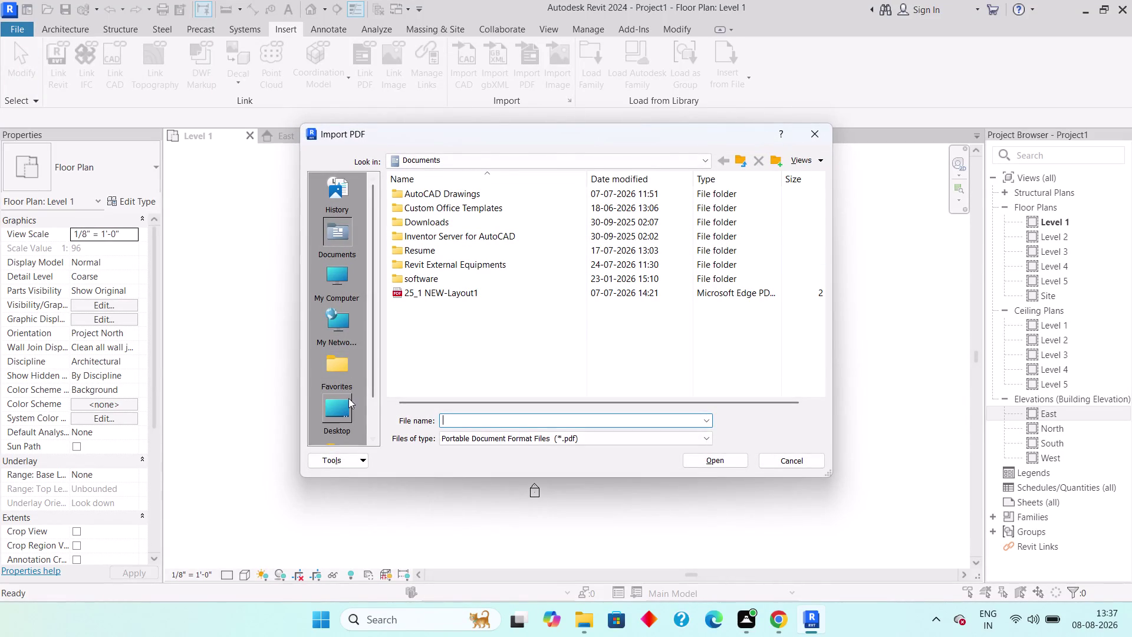
Browse through This PC, C: drive and Users into the user's Downloads folder.
click(344, 417)
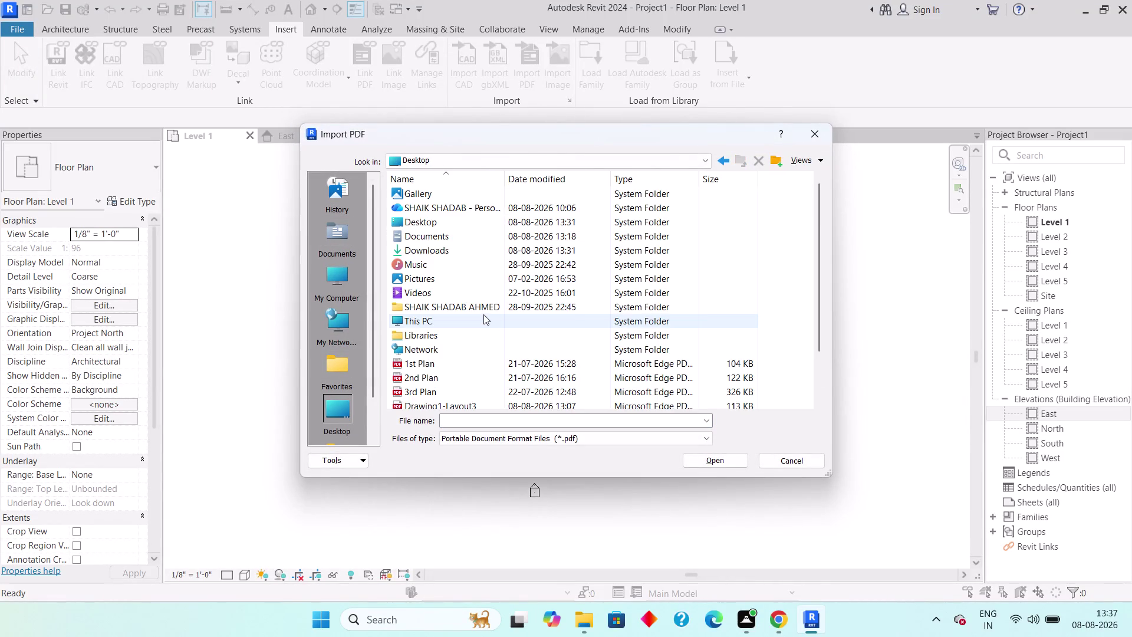
scroll(down, 3)
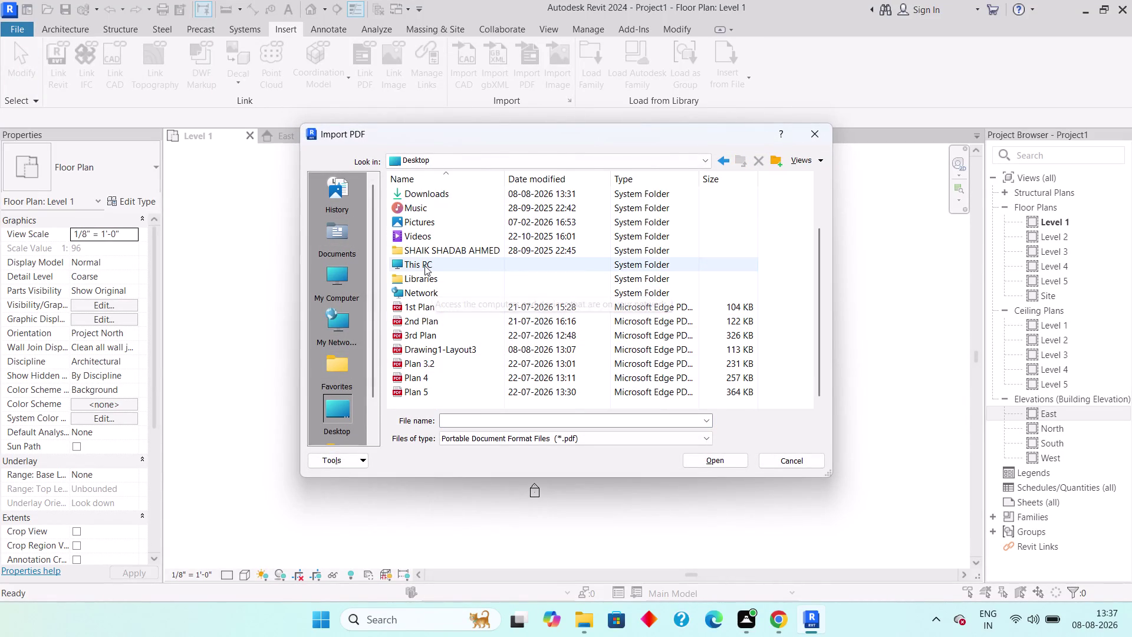
double_click(430, 267)
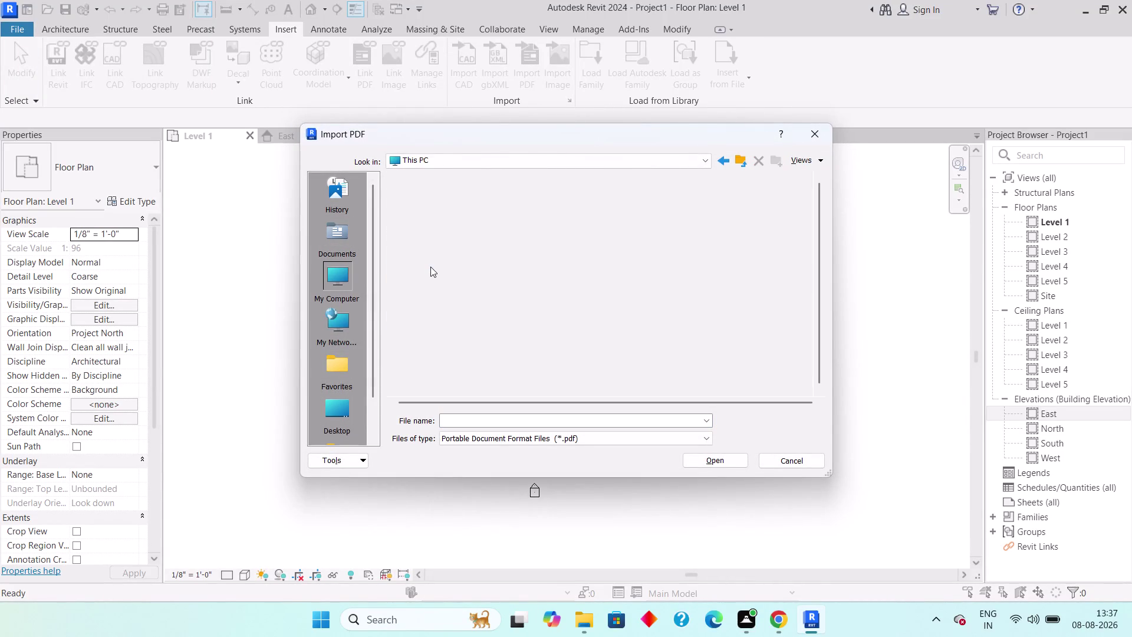
double_click(460, 213)
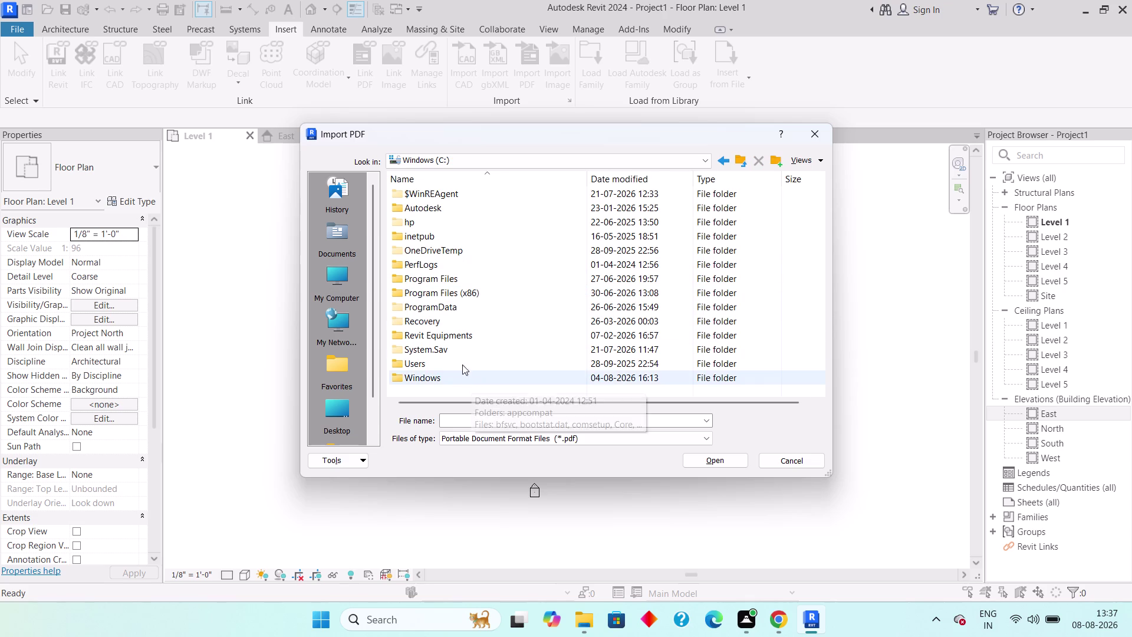
double_click(461, 361)
double_click(459, 222)
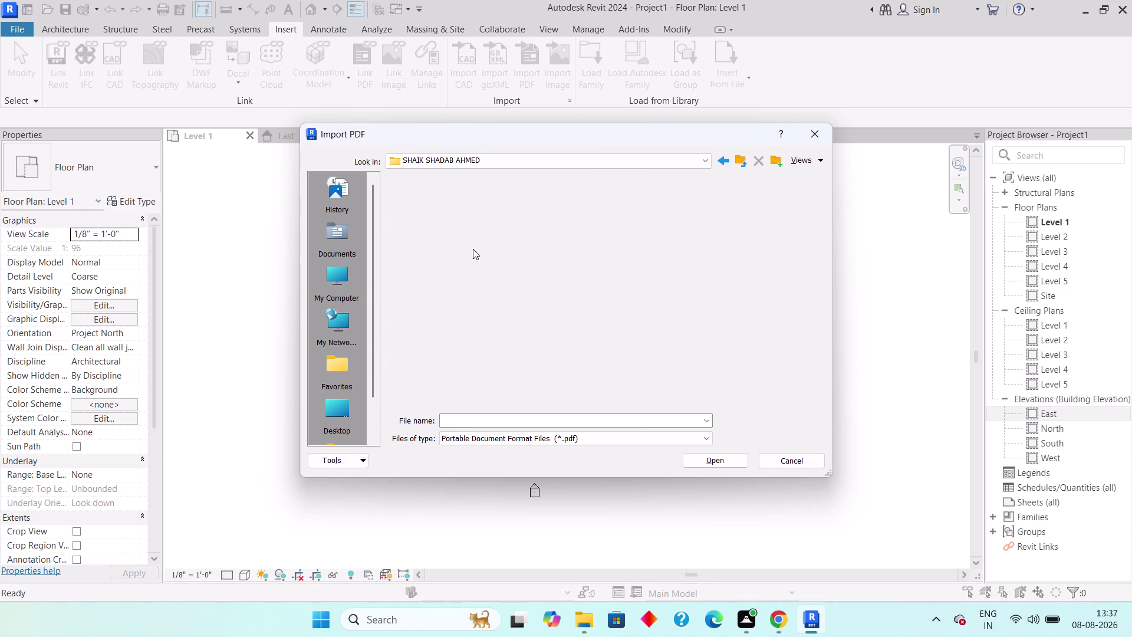
double_click(440, 245)
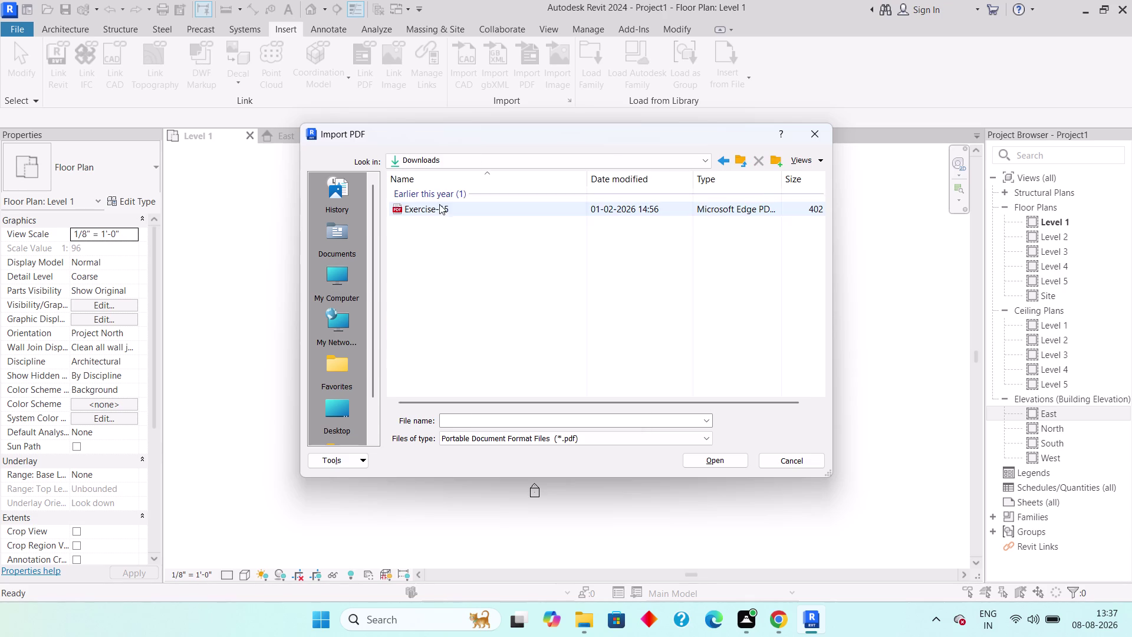
Check the Documents folder, then return and look through the Desktop folder.
click(717, 167)
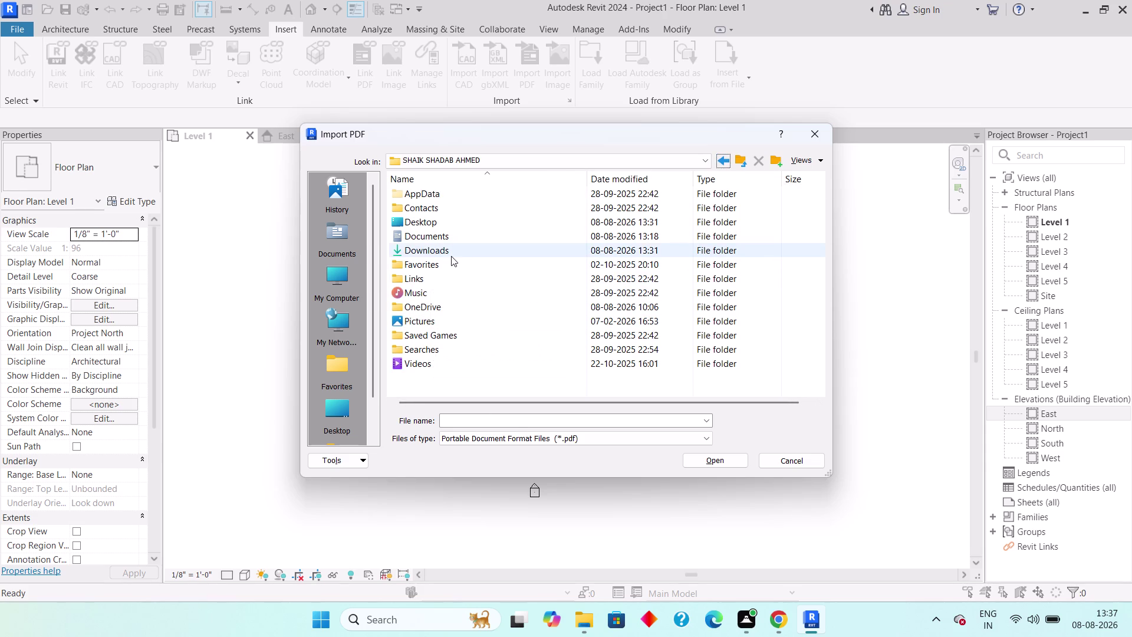
double_click(464, 242)
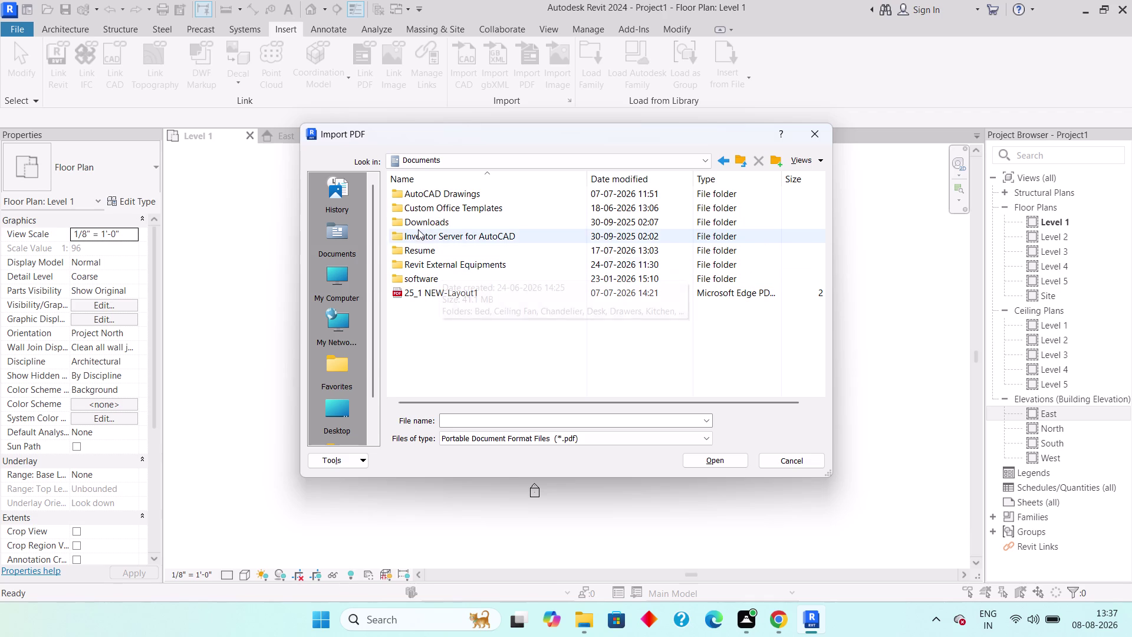
click(717, 162)
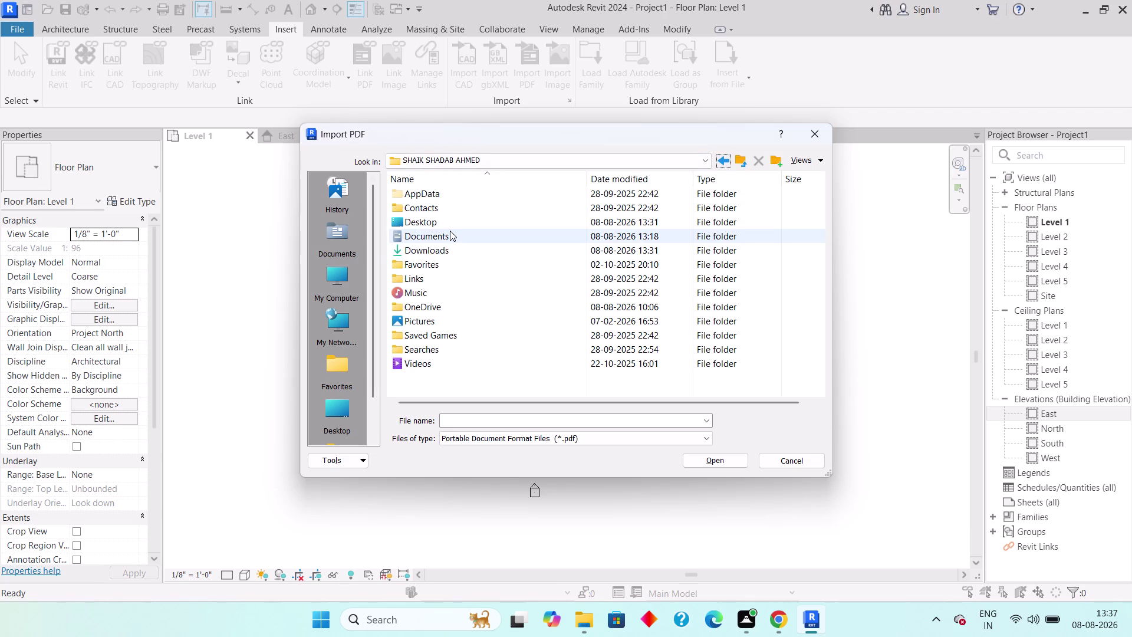
double_click(450, 223)
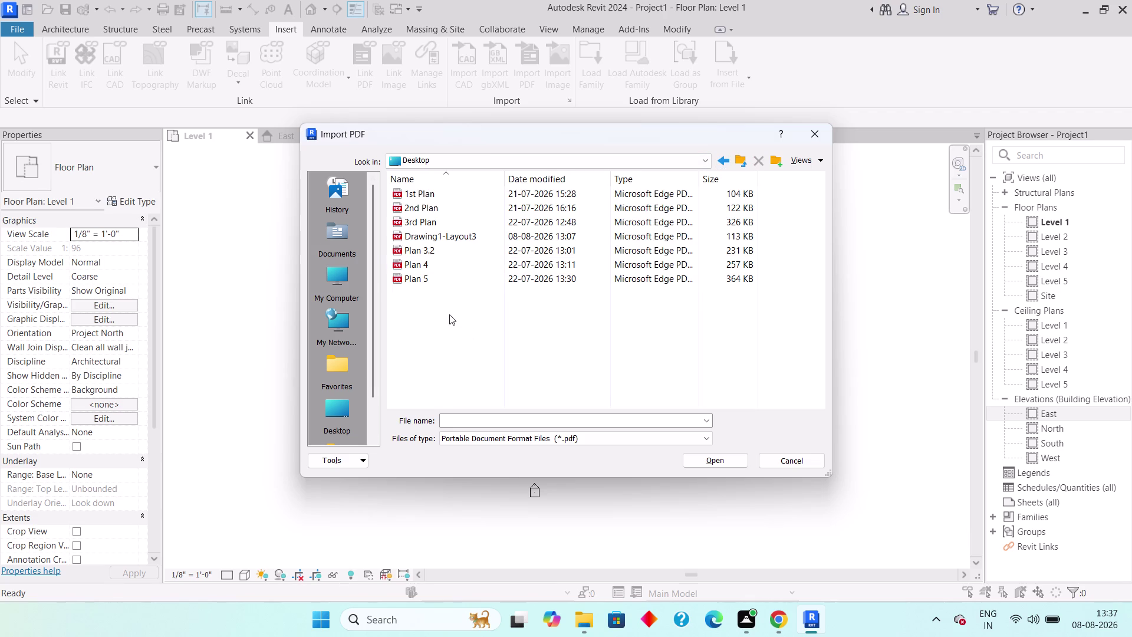
scroll(down, 3)
scroll(up, 3)
Scroll the file browser and open the Documents folder.
click(343, 421)
scroll(down, 3)
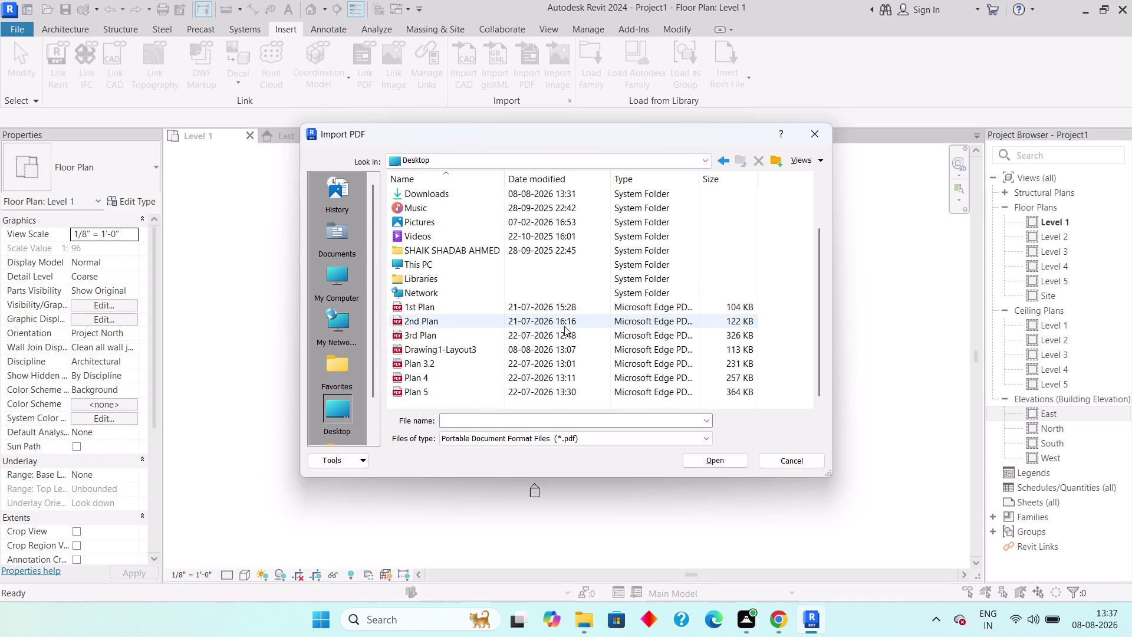
scroll(down, 3)
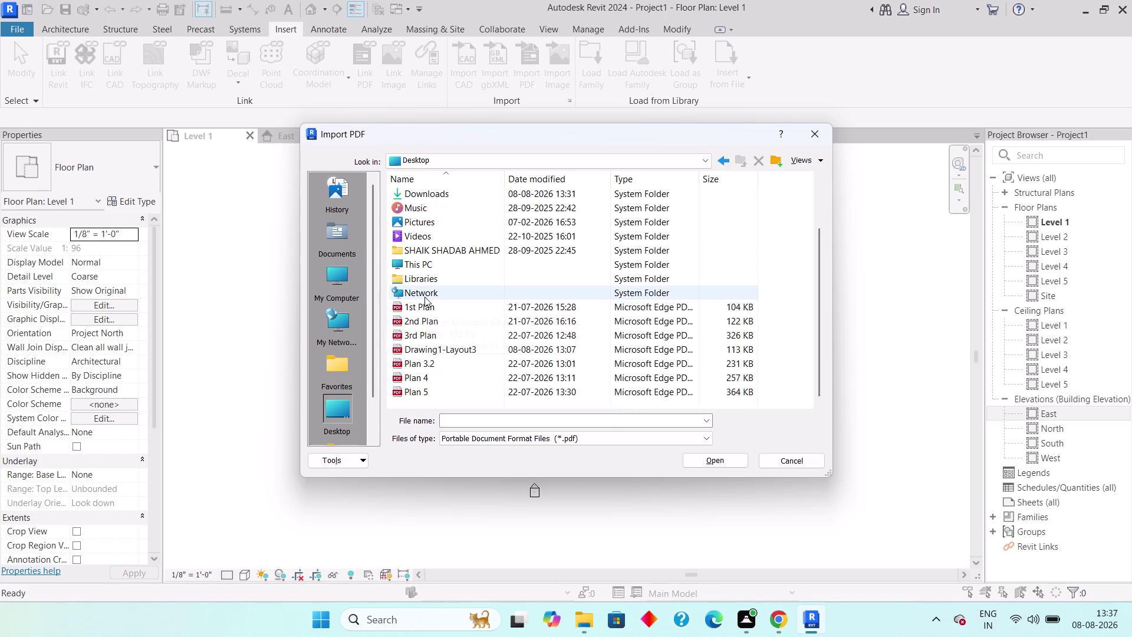
scroll(up, 3)
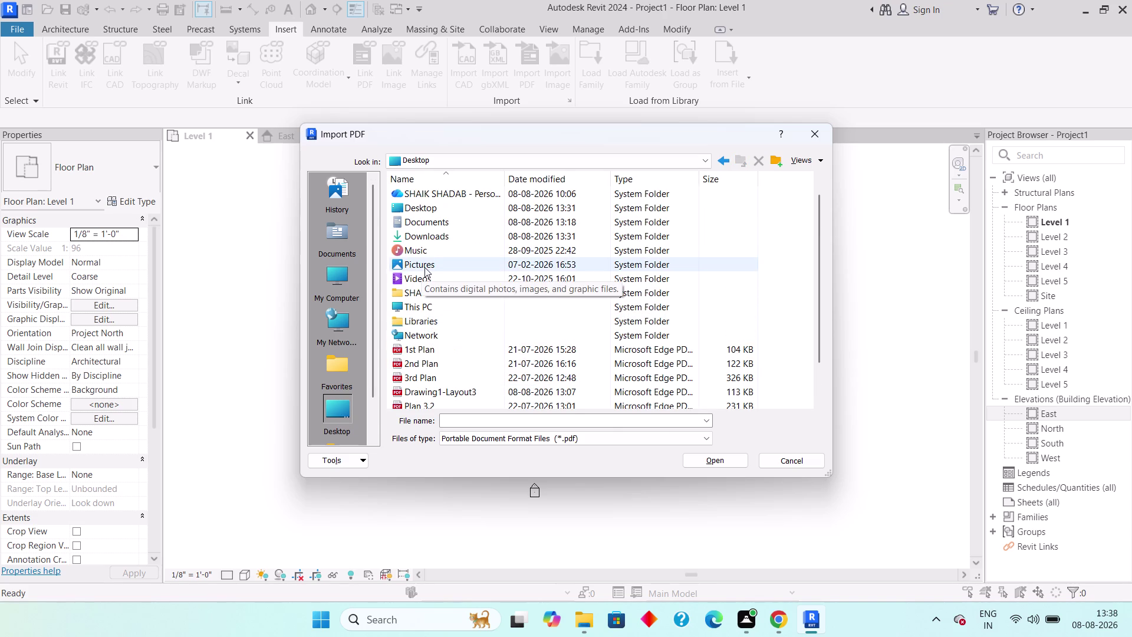
click(429, 229)
double_click(429, 220)
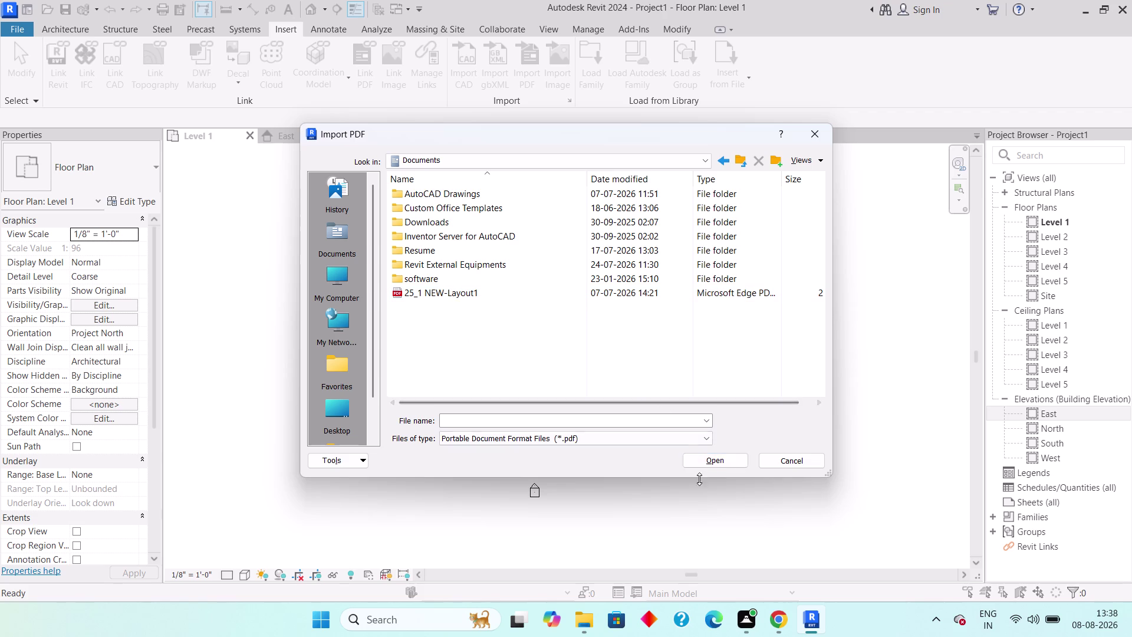
Preview the 25_1 NEW-Layout1.pdf page, then cancel the Import PDF dialog.
click(693, 462)
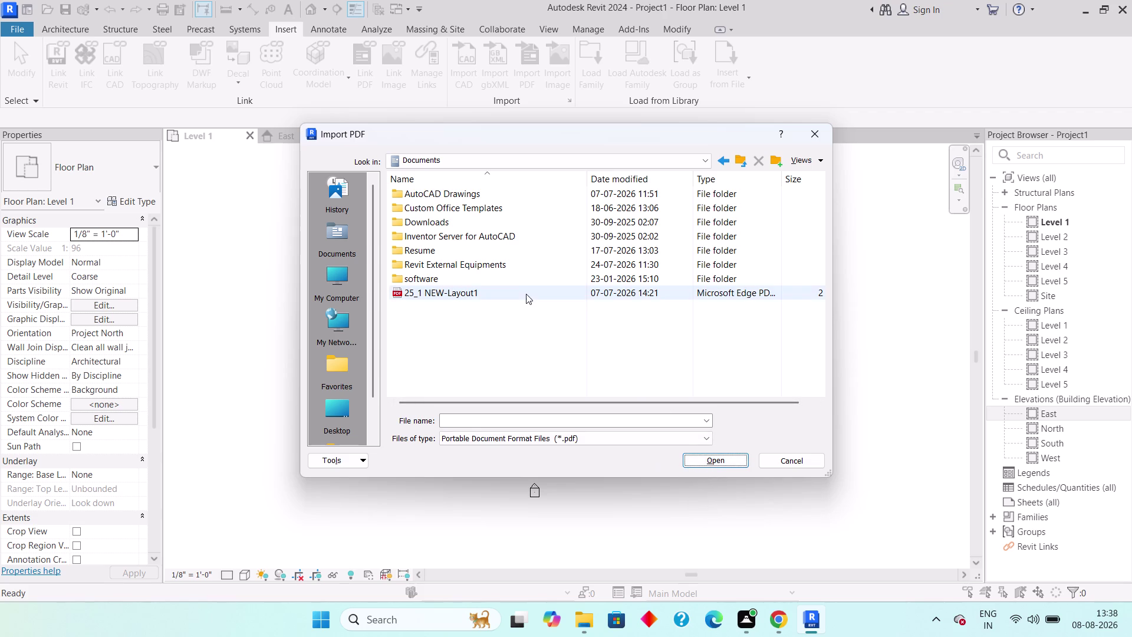
click(526, 290)
click(710, 458)
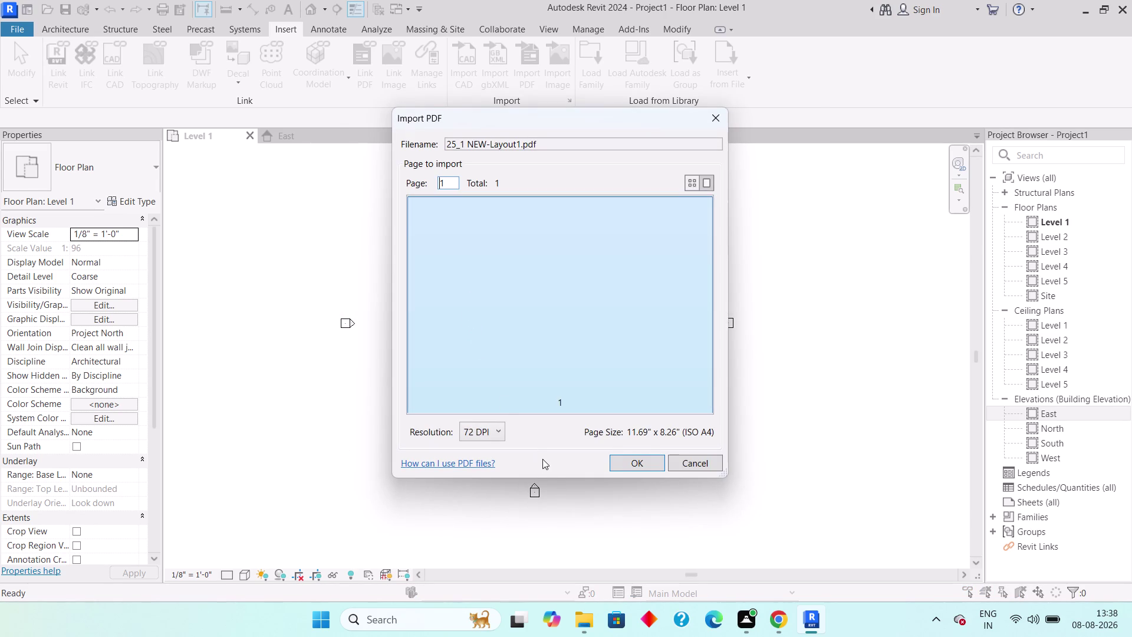
scroll(down, 3)
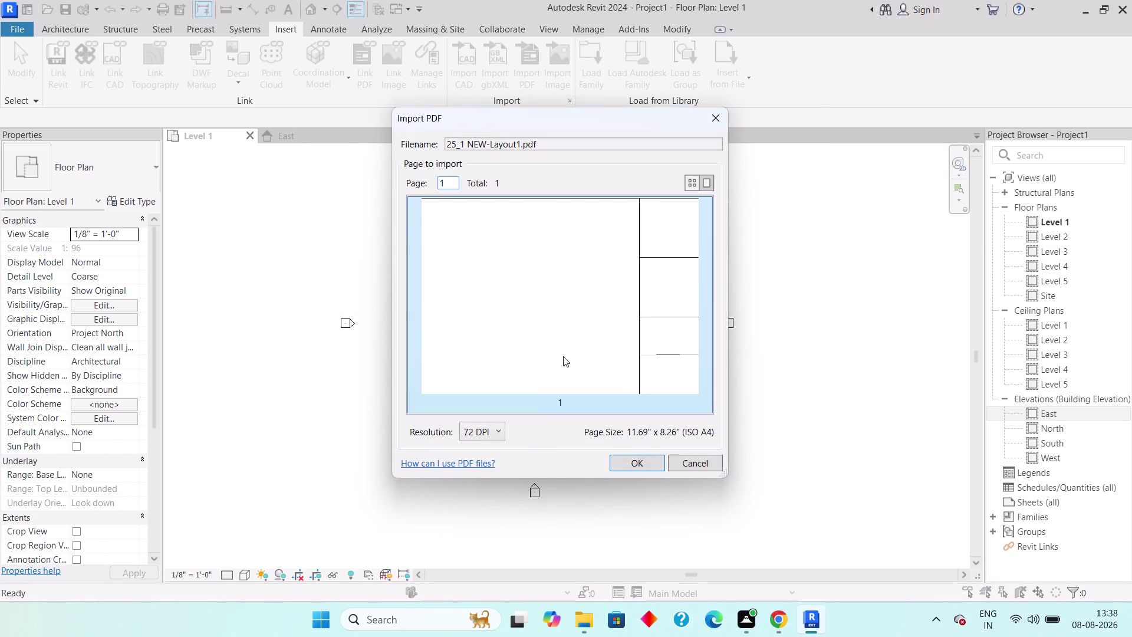
scroll(up, 3)
scroll(down, 3)
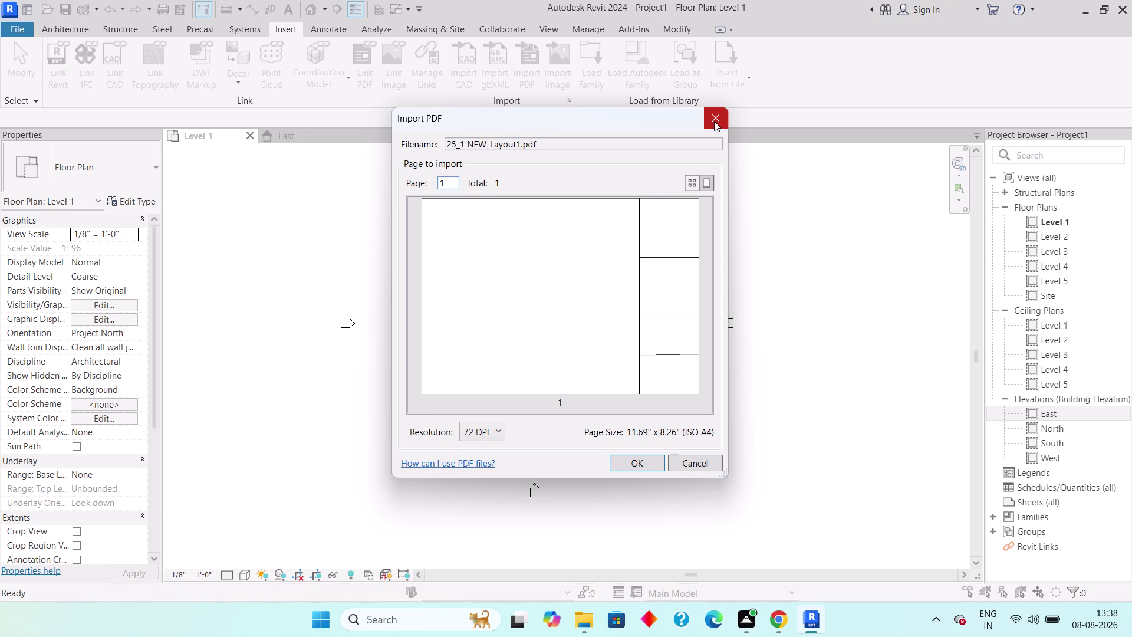
click(714, 120)
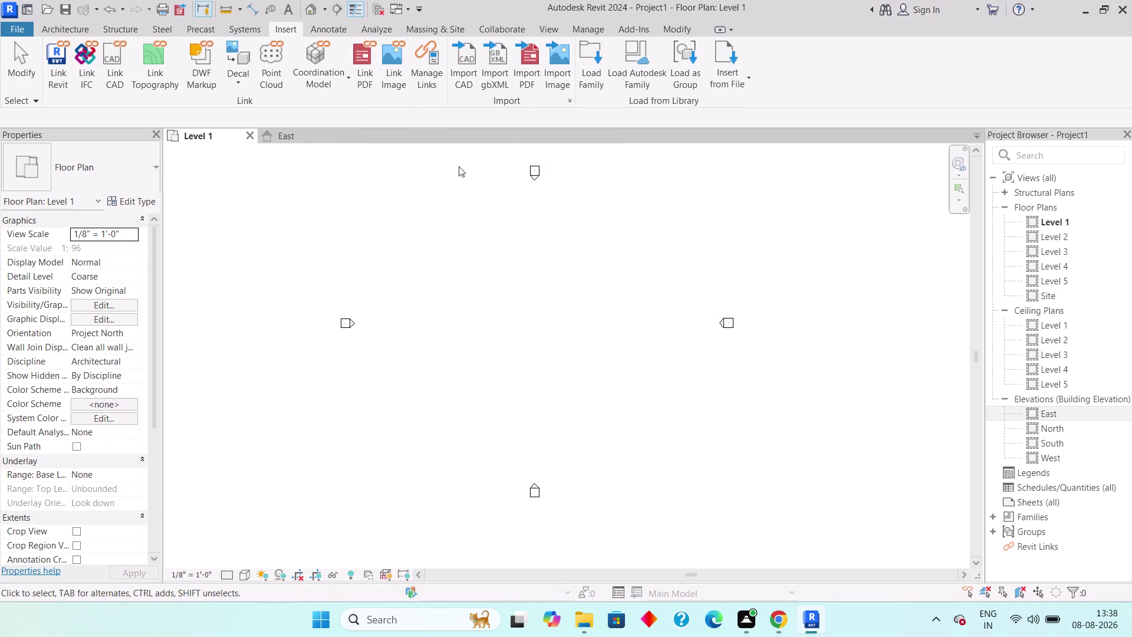
click(537, 73)
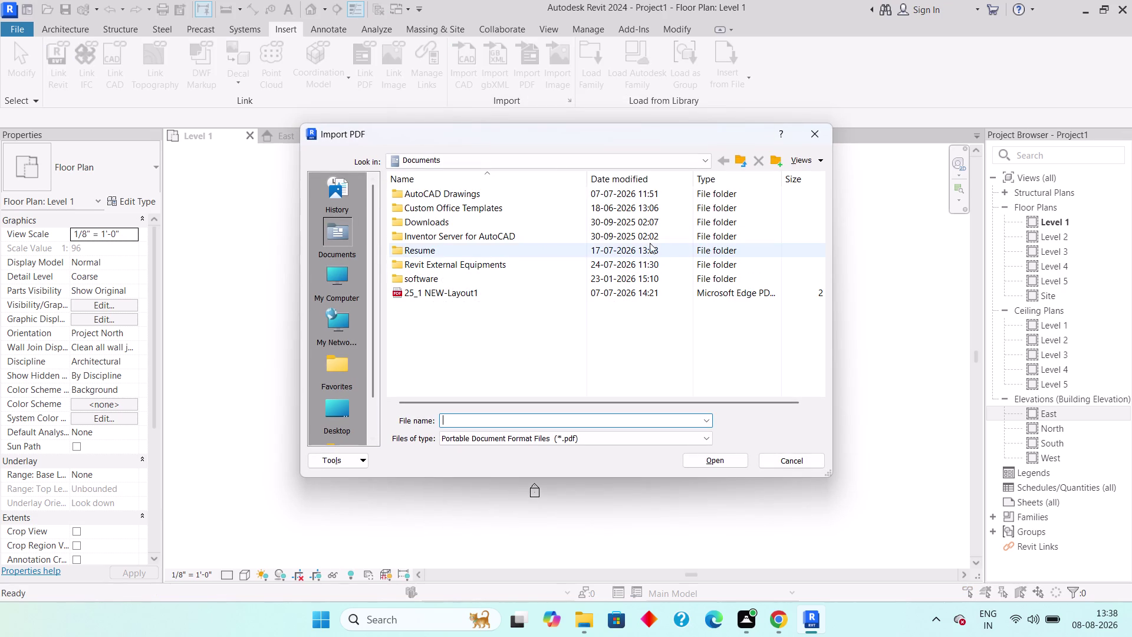
click(336, 242)
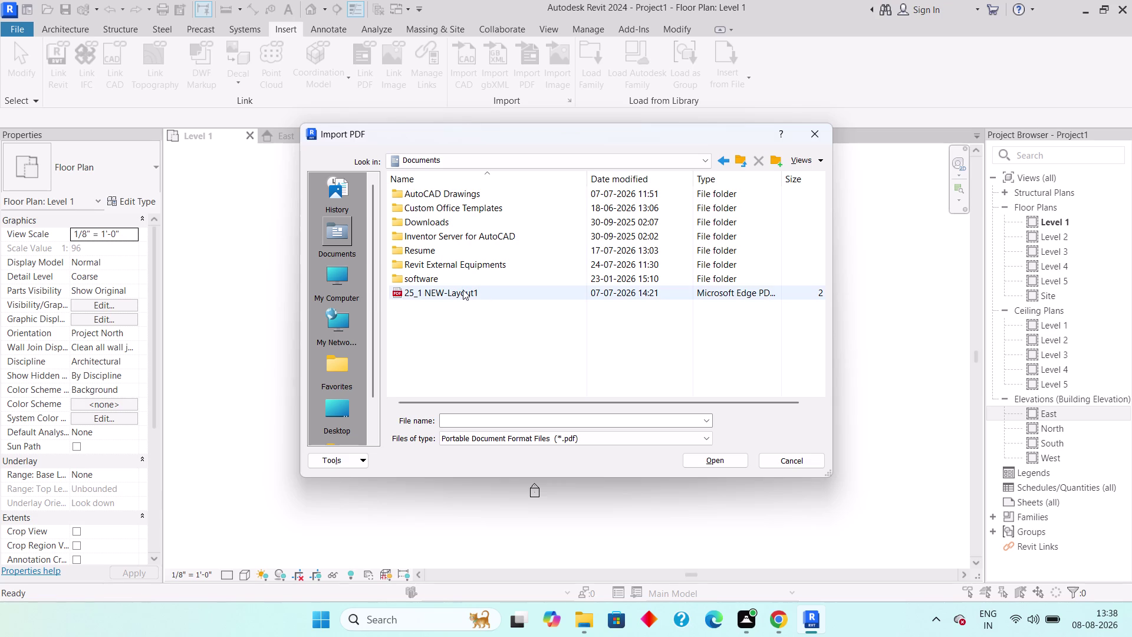
scroll(up, 3)
double_click(435, 277)
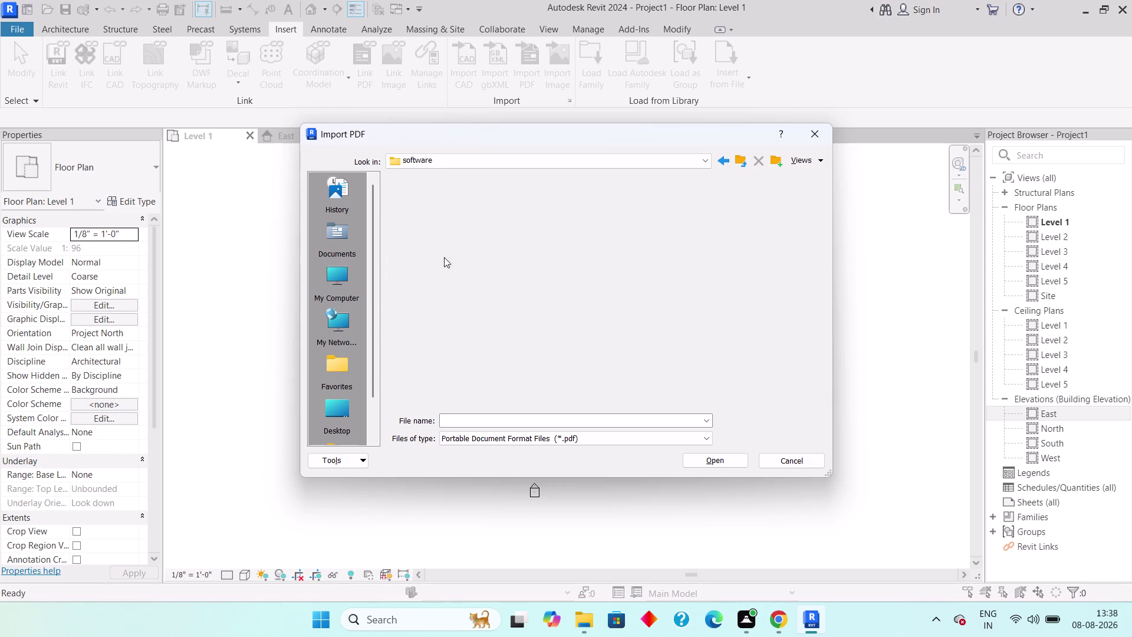
double_click(463, 204)
click(643, 195)
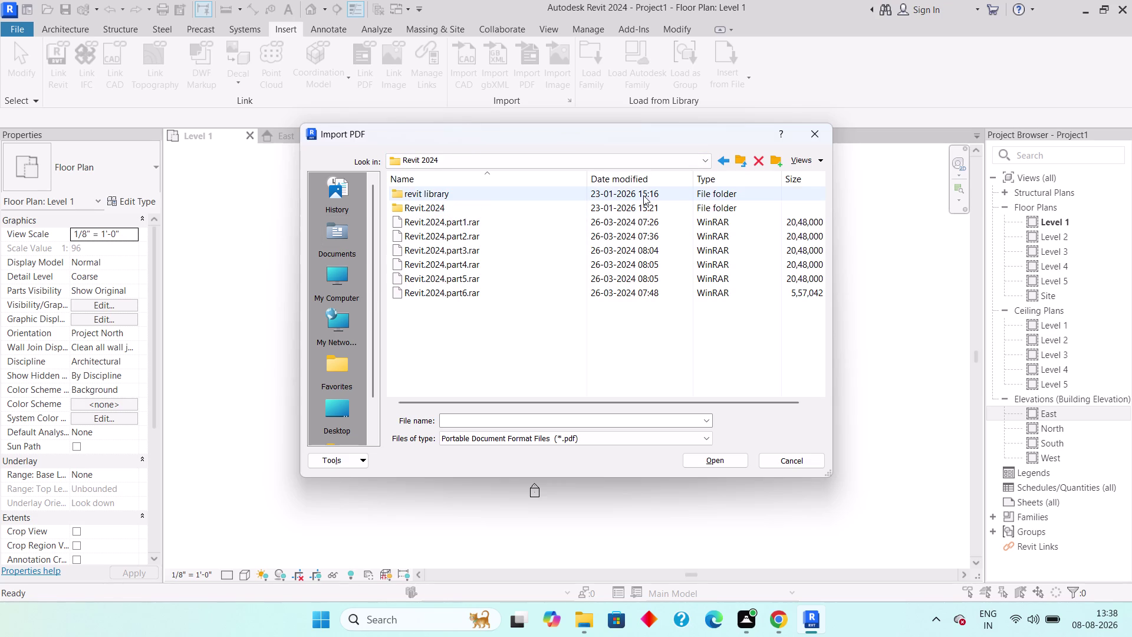
click(716, 155)
click(716, 155)
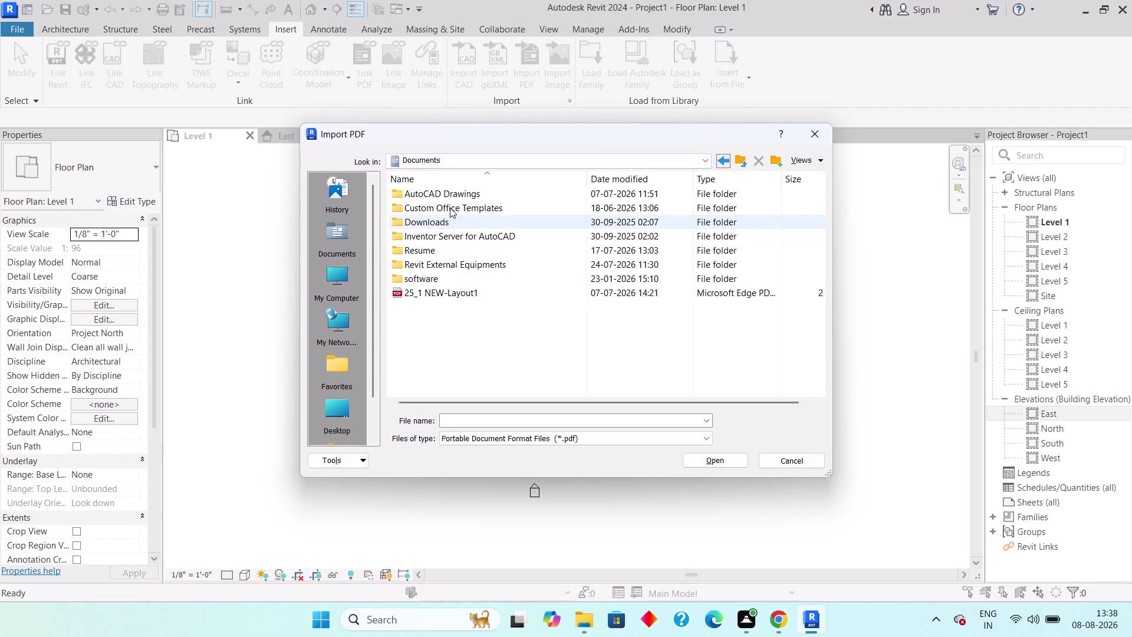
double_click(468, 216)
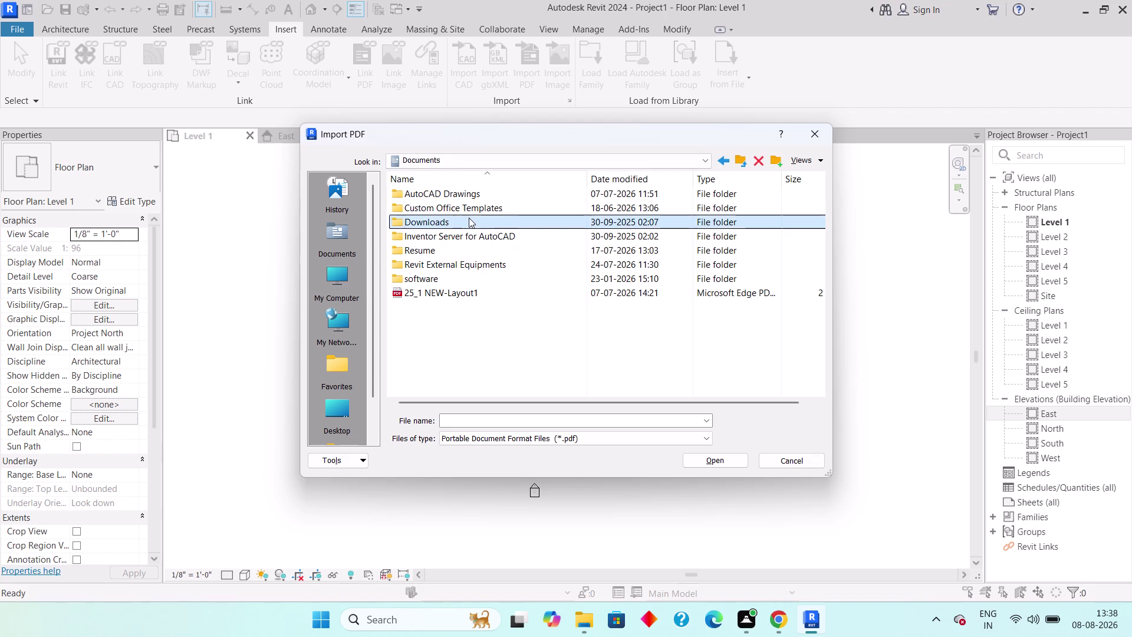
double_click(478, 218)
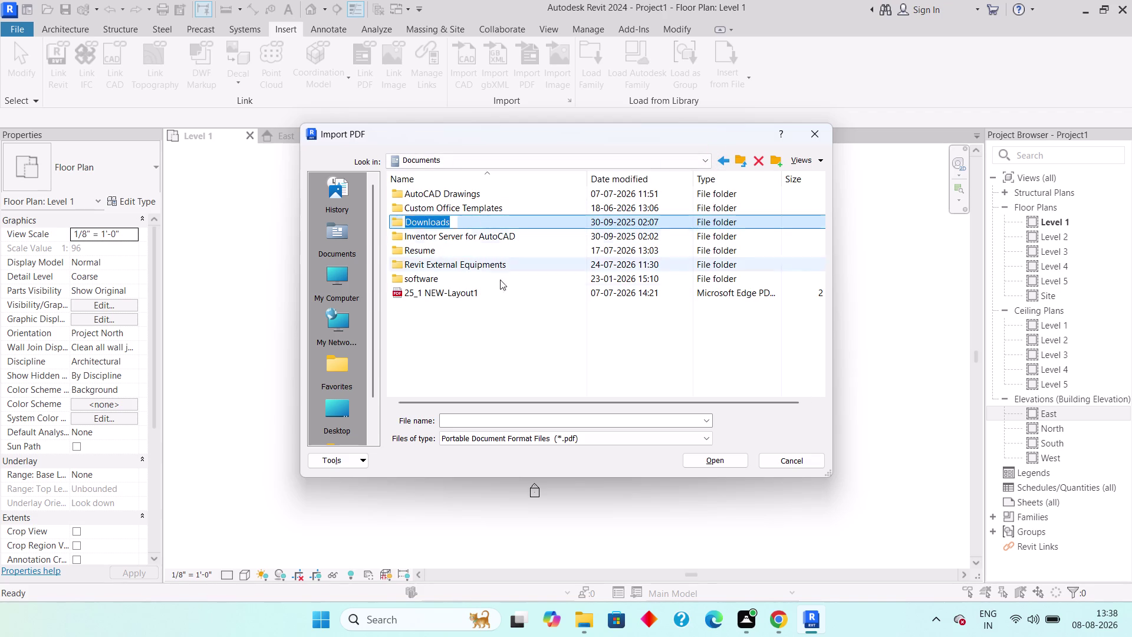
click(505, 348)
double_click(498, 222)
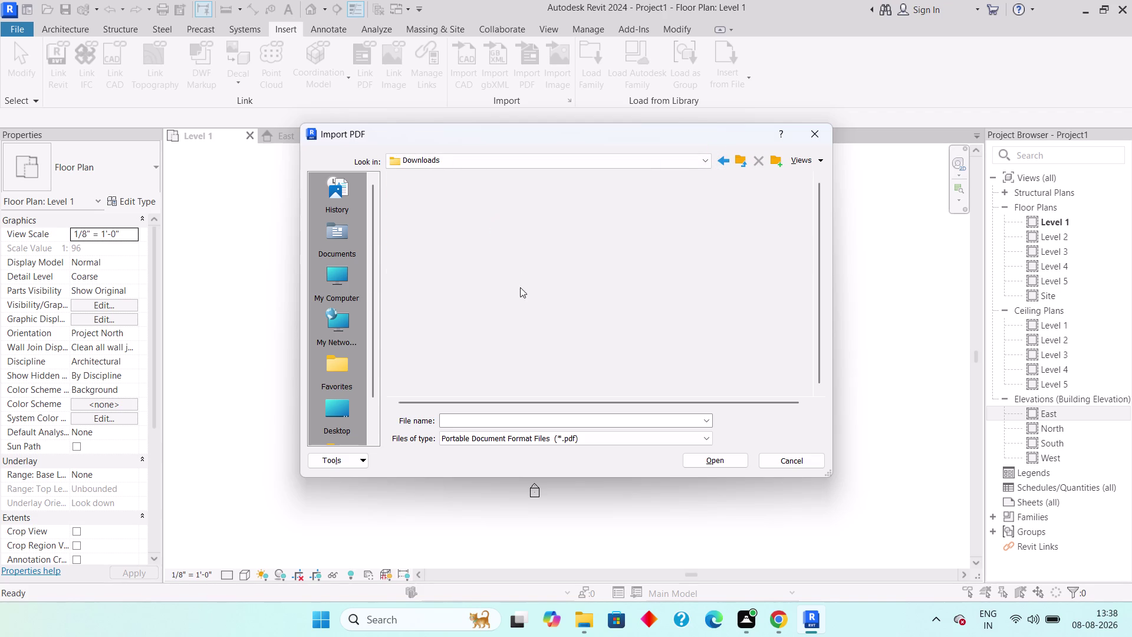
double_click(720, 158)
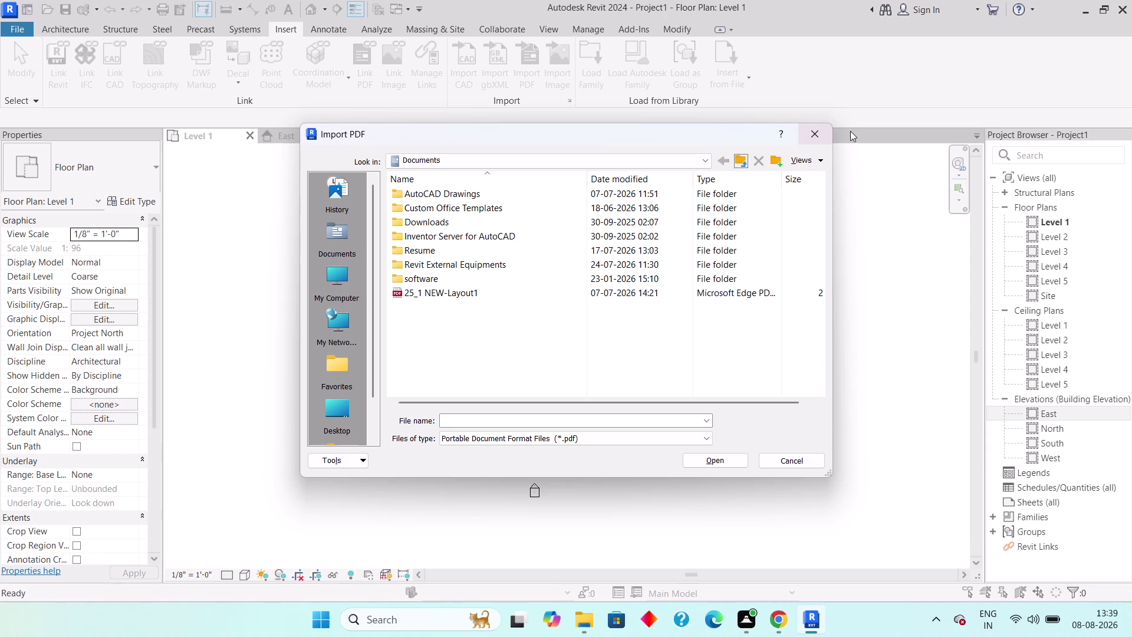
click(834, 133)
click(818, 135)
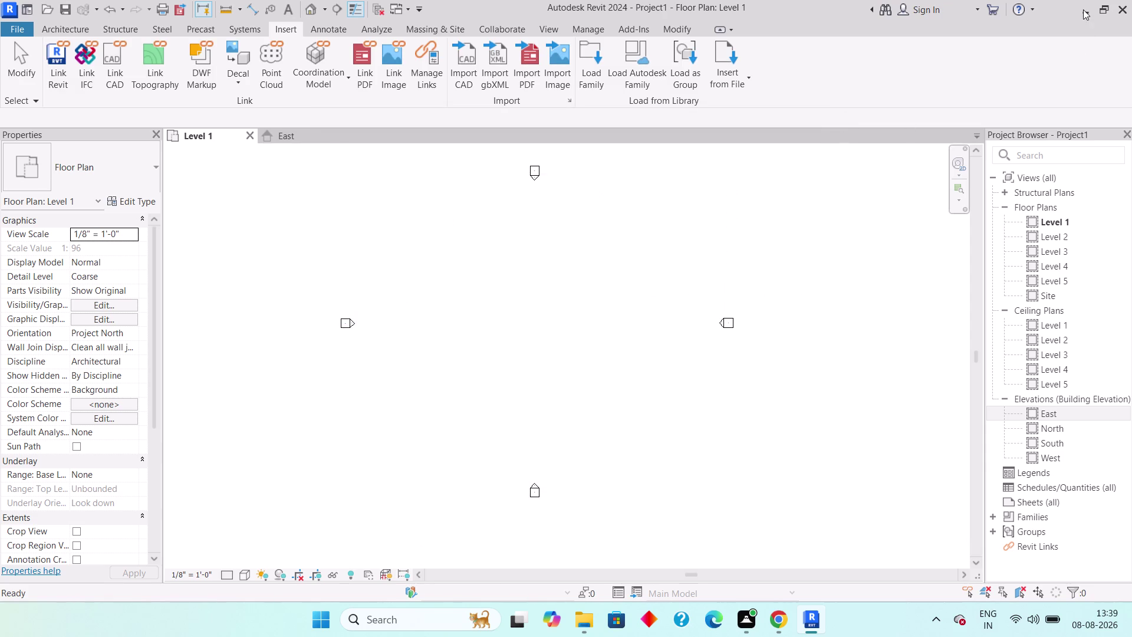